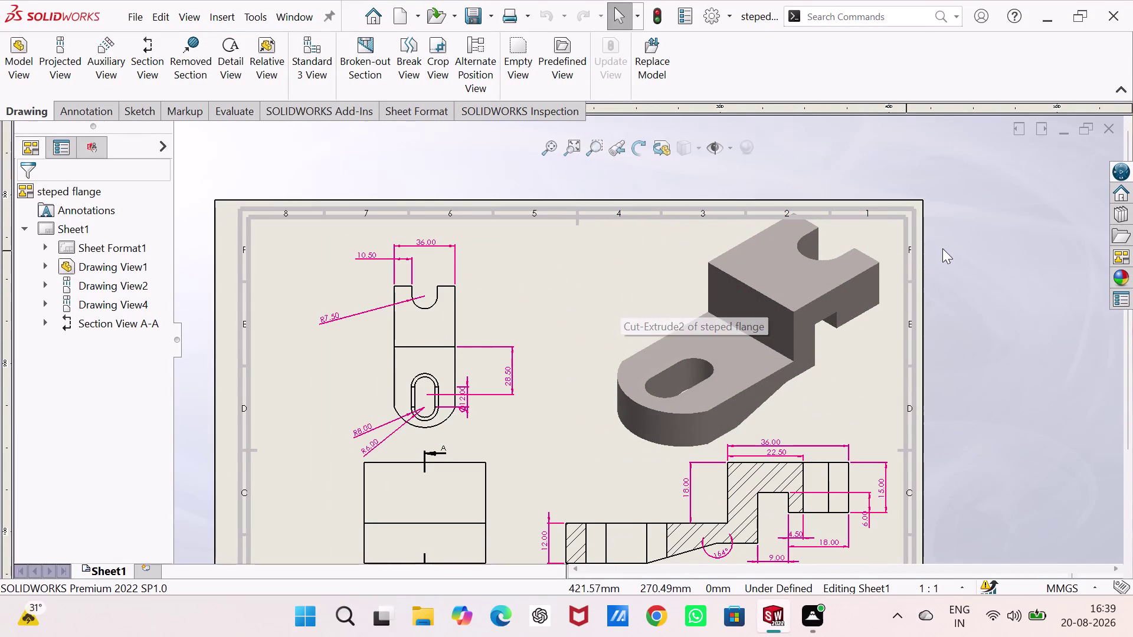
Nudge the isometric Drawing View4 slightly left on the sheet, then start saving the drawing.
click(962, 252)
key(Escape)
key(Escape)
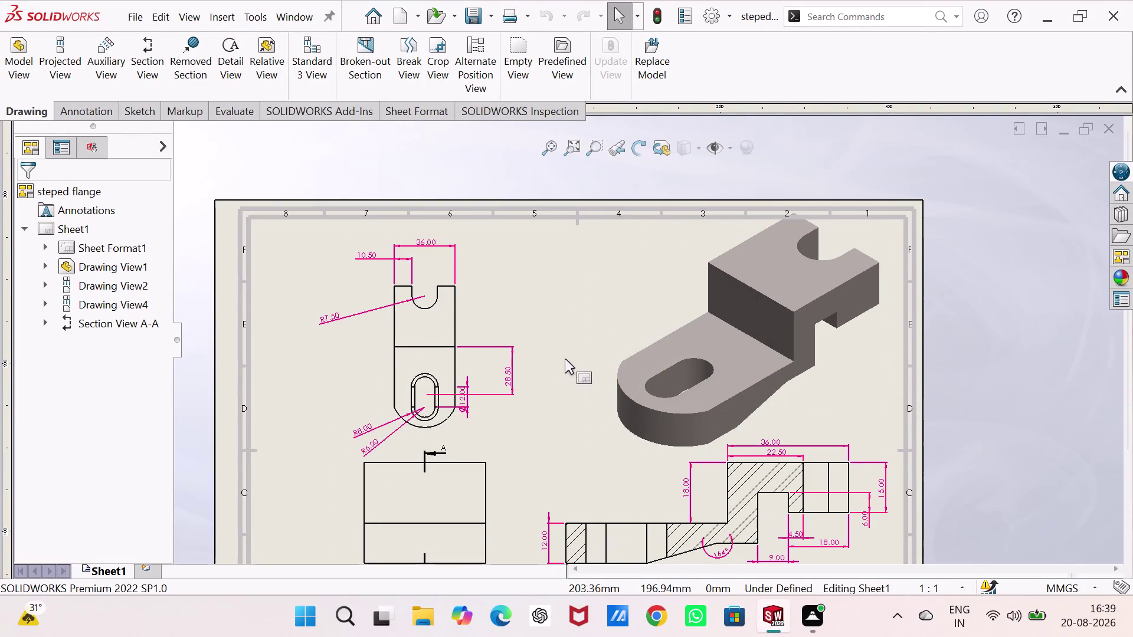
drag(586, 344, 573, 355)
click(573, 354)
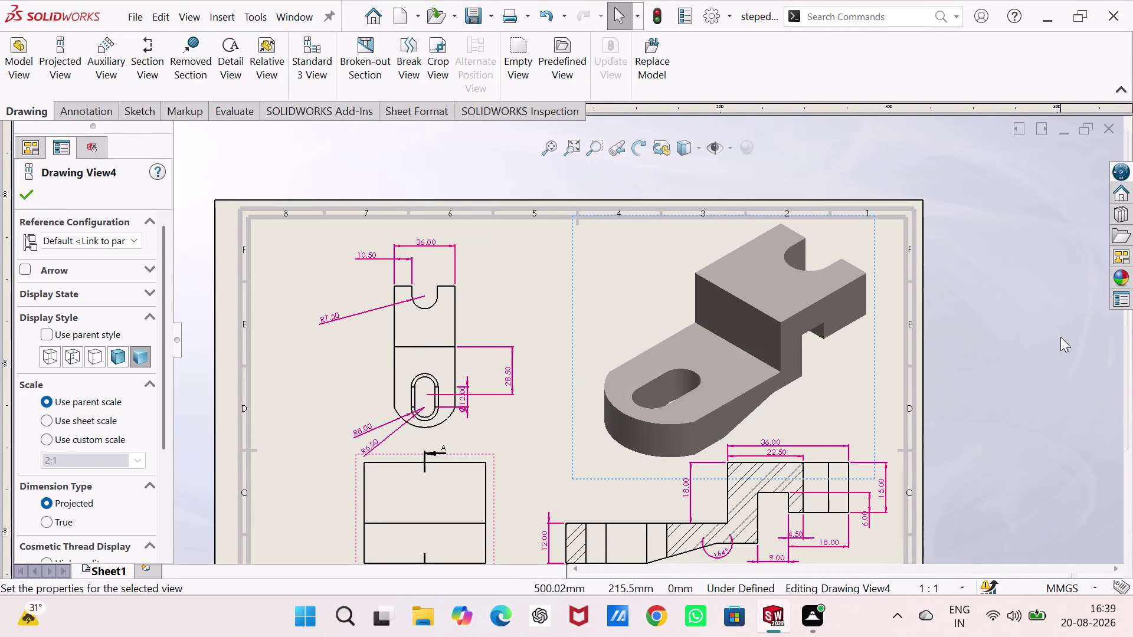
key(ctrl+s)
Cancel the Save As dialog to return to the dimensioned stepped flange sheet.
key(ctrl+s)
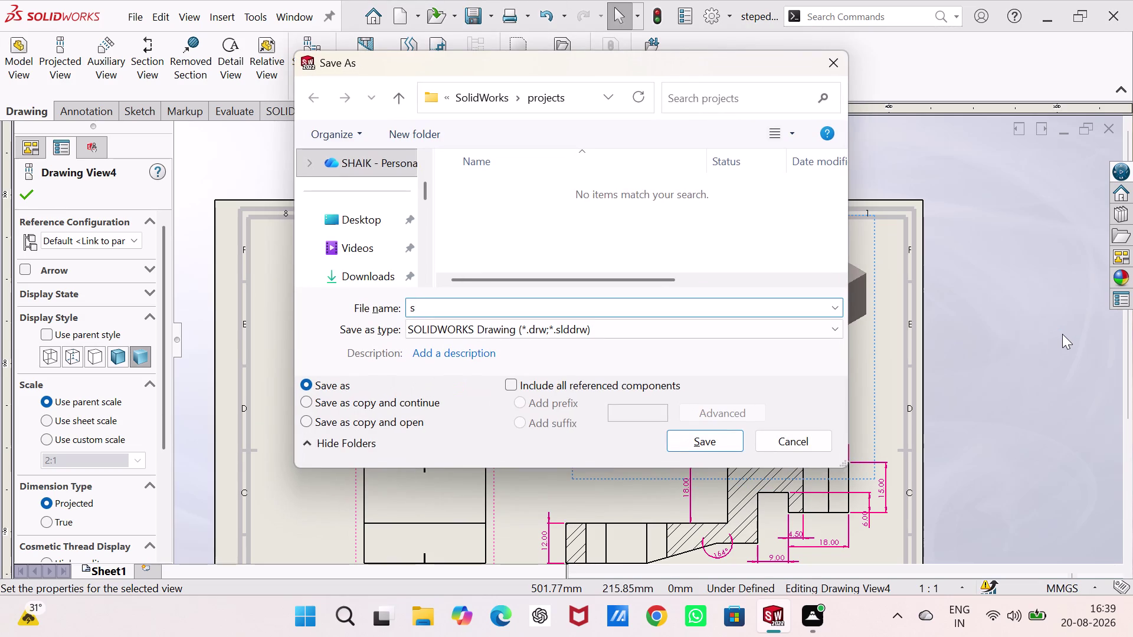
key(Delete)
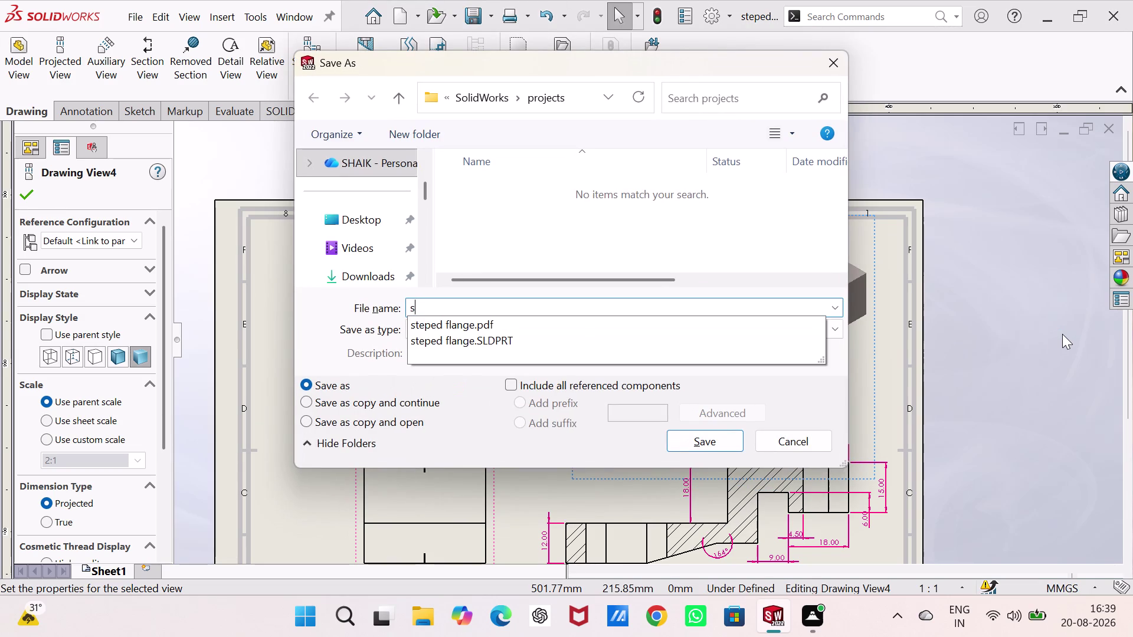
click(833, 63)
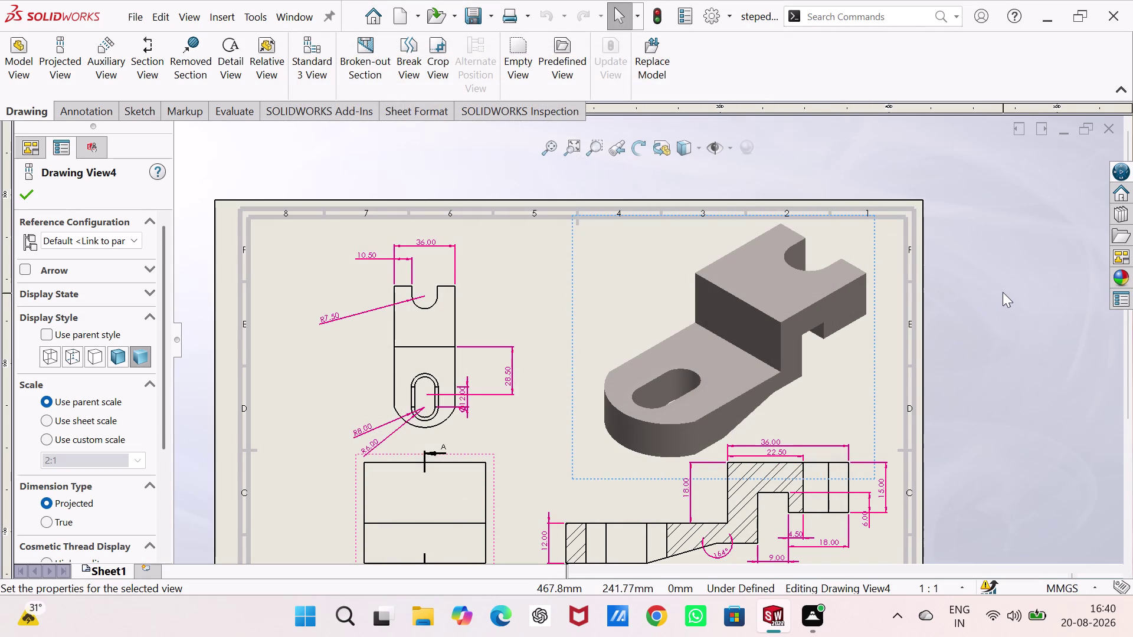